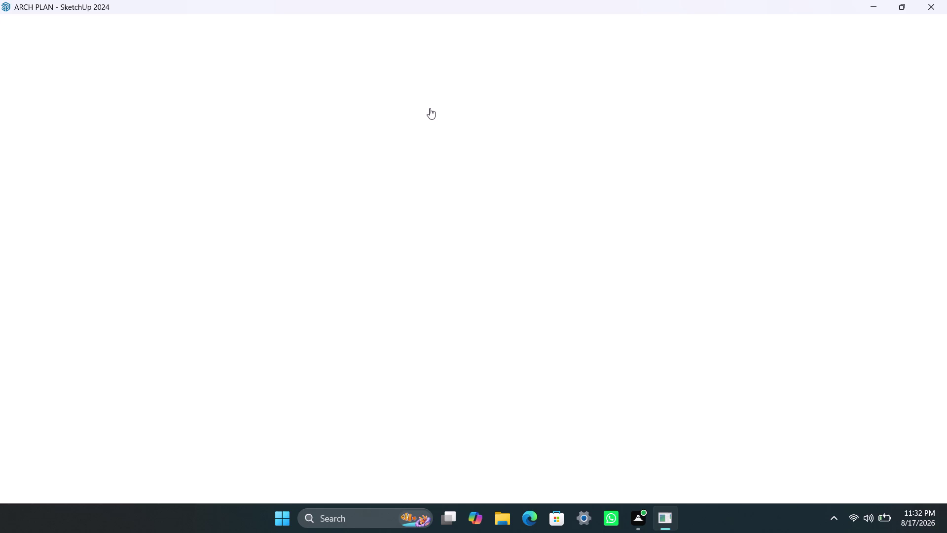
scroll(down, 3)
scroll(down, 3)
scroll(down, 3)
click(935, 7)
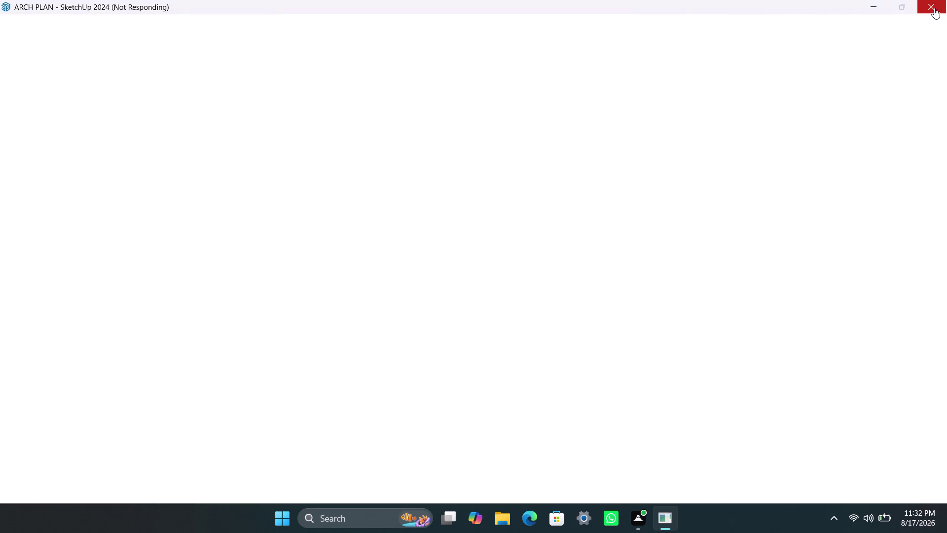